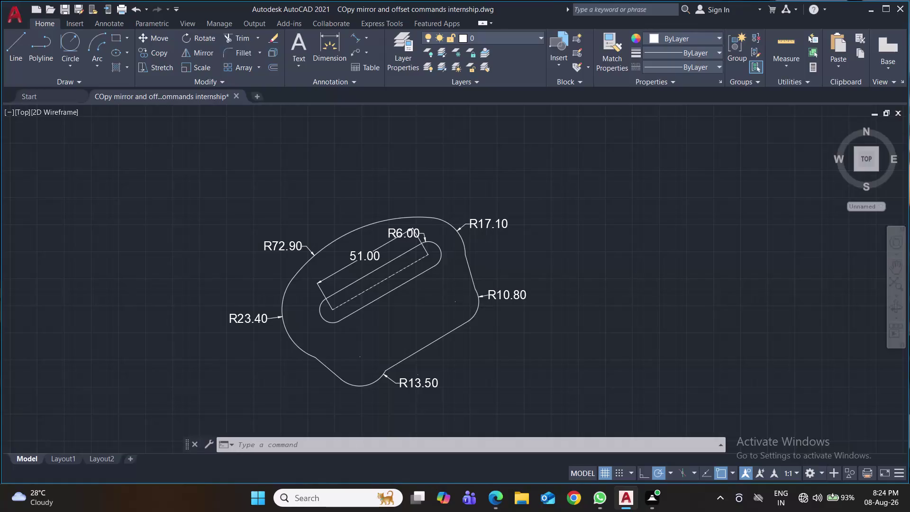
Survey the other practice drawings around the slotted plate.
scroll(down, 3)
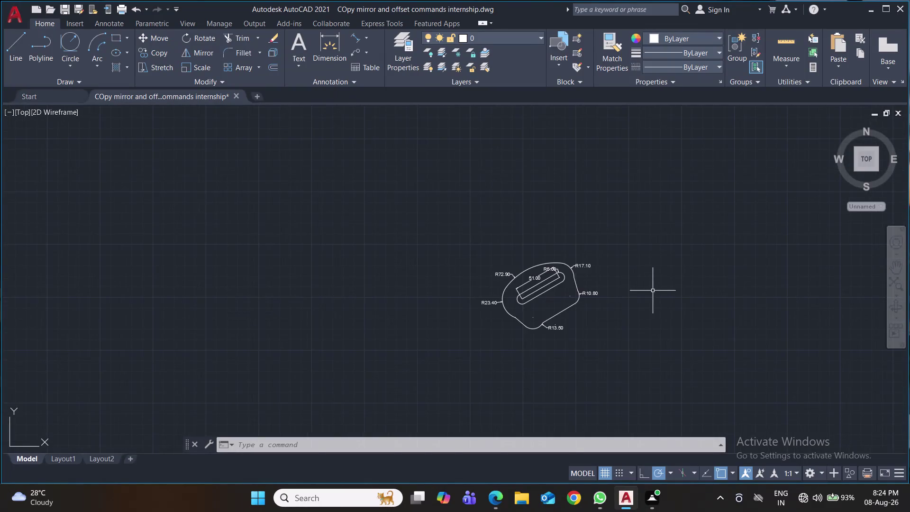
scroll(down, 3)
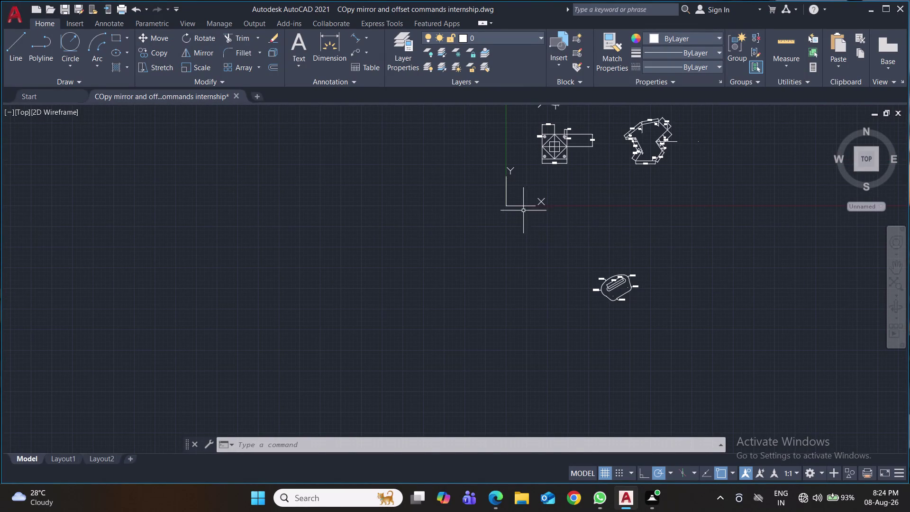
click(515, 206)
click(506, 208)
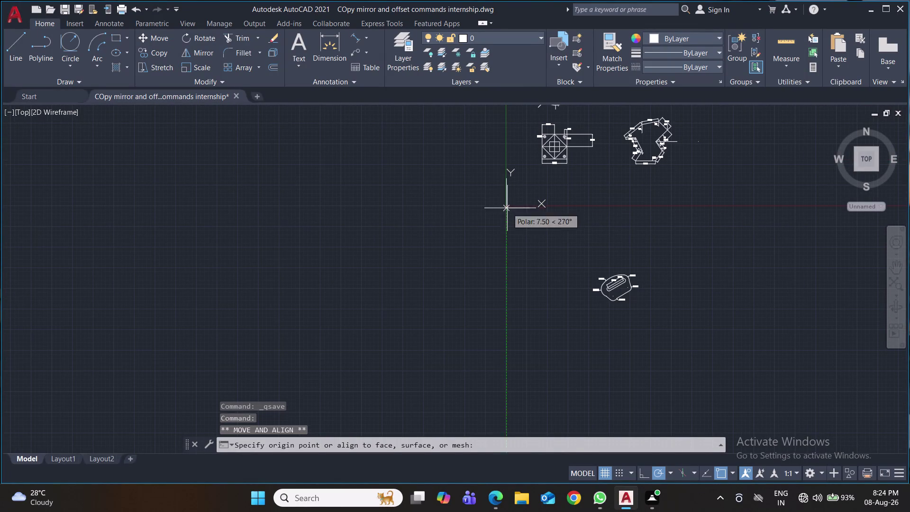
click(9, 449)
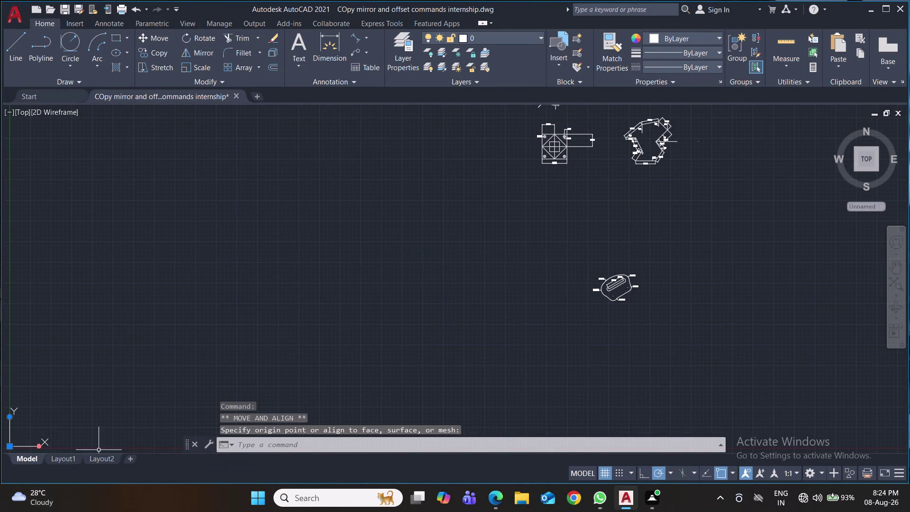
click(896, 282)
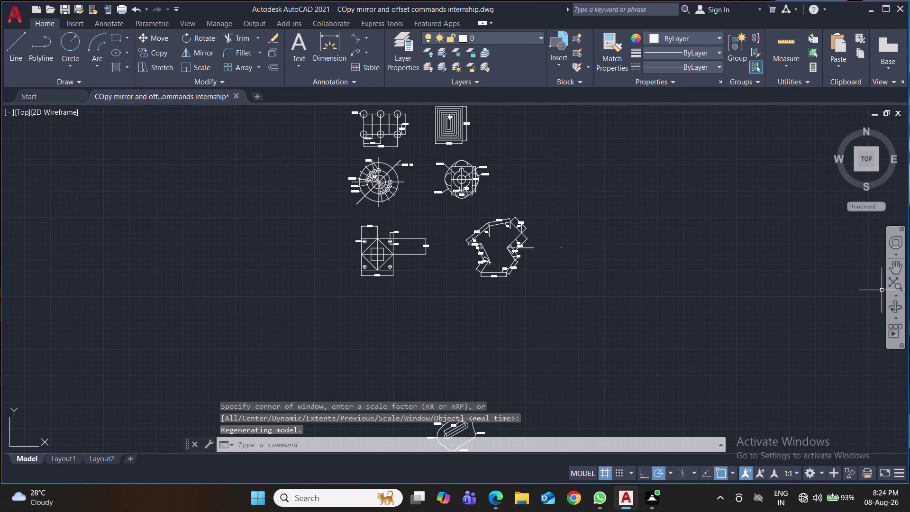
scroll(down, 3)
middle_drag(672, 327, 638, 313)
scroll(up, 3)
scroll(up, 3)
middle_drag(708, 308, 721, 242)
middle_drag(665, 335, 672, 277)
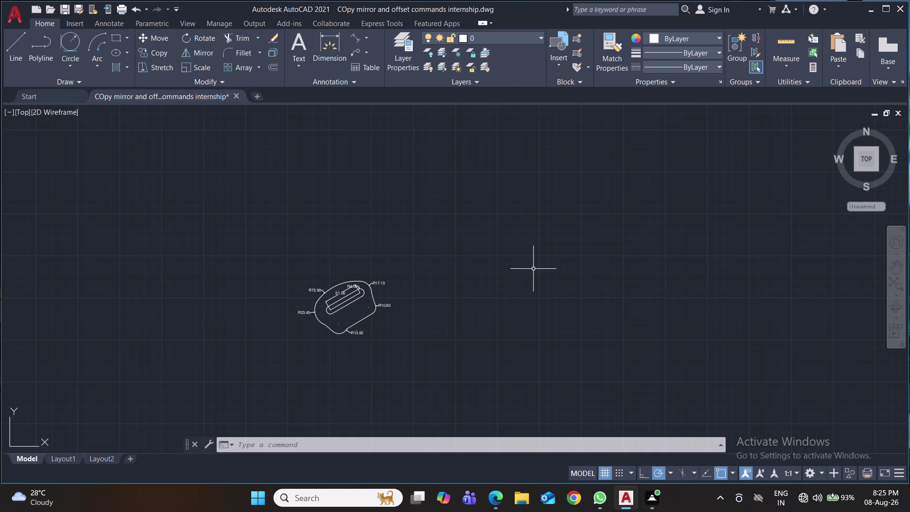
Window-select the slotted plate and move it below the square base plate drawing.
click(439, 257)
click(224, 365)
key(m)
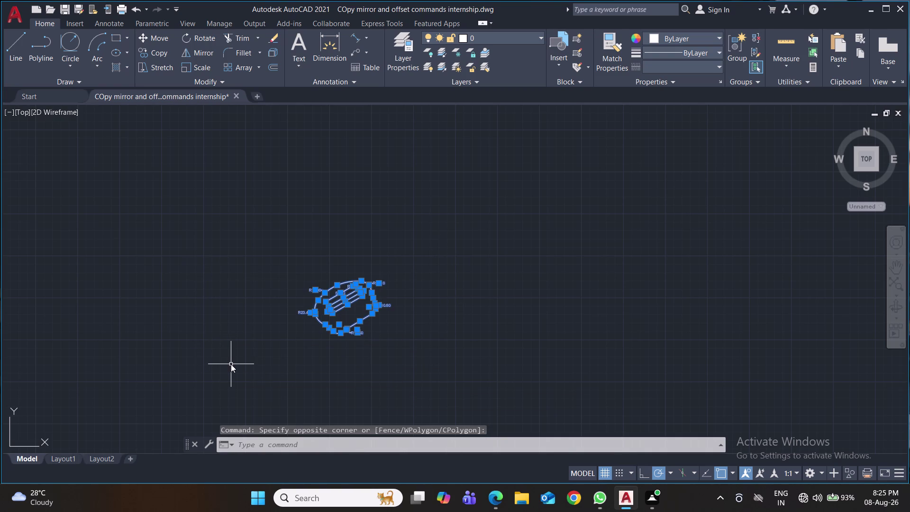
key(Return)
middle_drag(511, 343, 495, 448)
click(432, 403)
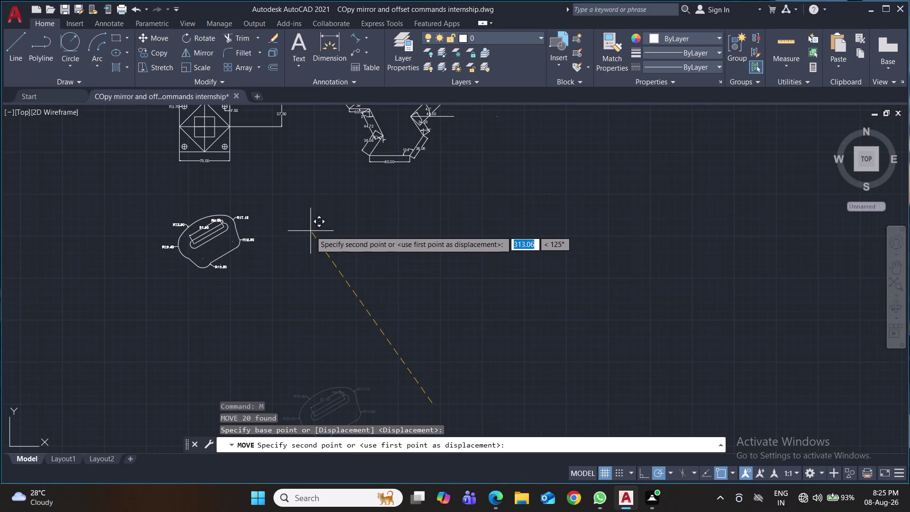
click(305, 213)
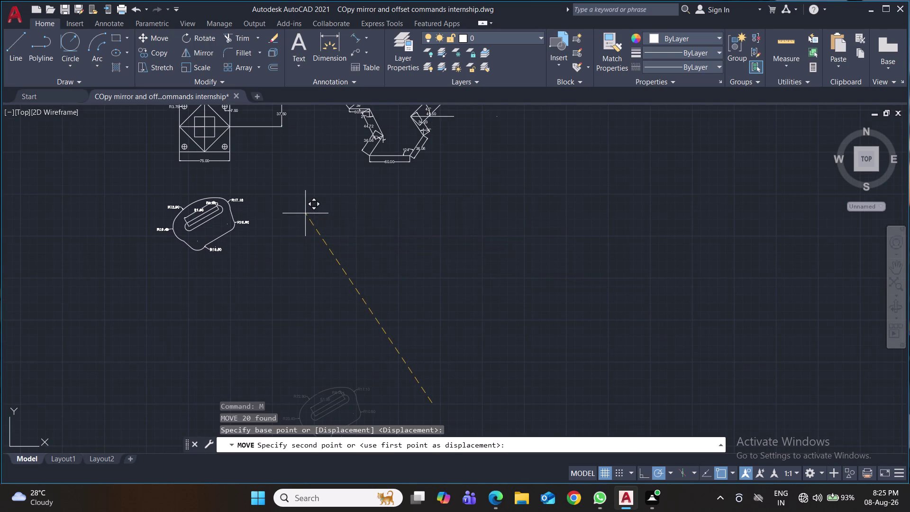
Frame the moved plate beside the other drawings to check its new position.
scroll(up, 3)
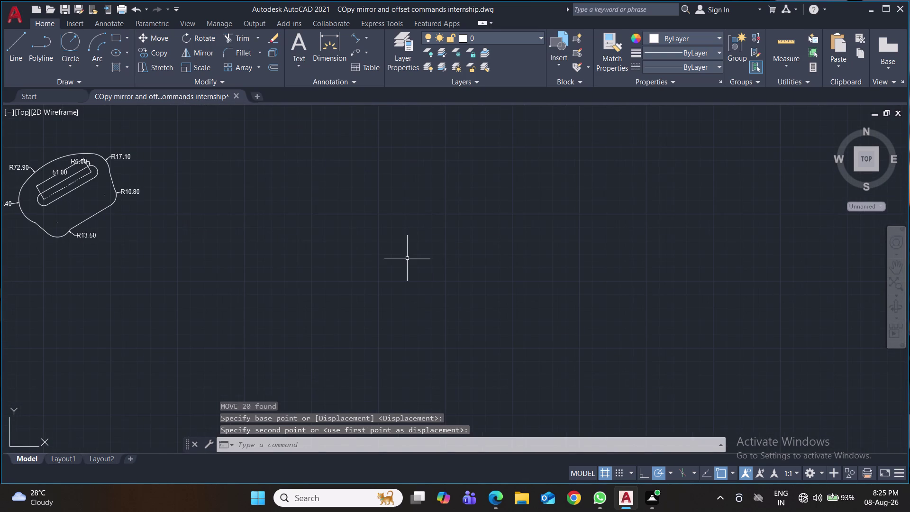
middle_drag(406, 258, 552, 382)
scroll(up, 3)
middle_drag(397, 300, 414, 301)
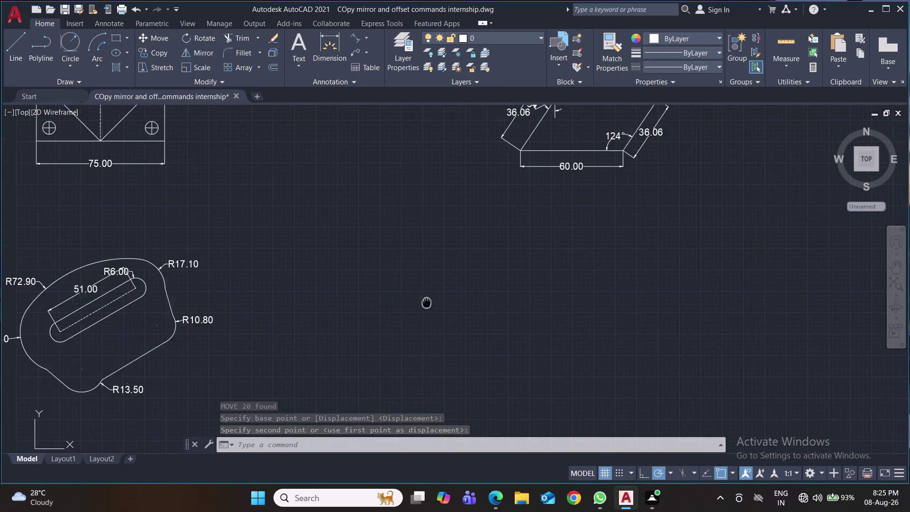
middle_drag(413, 300, 465, 307)
scroll(down, 3)
middle_drag(609, 342, 520, 321)
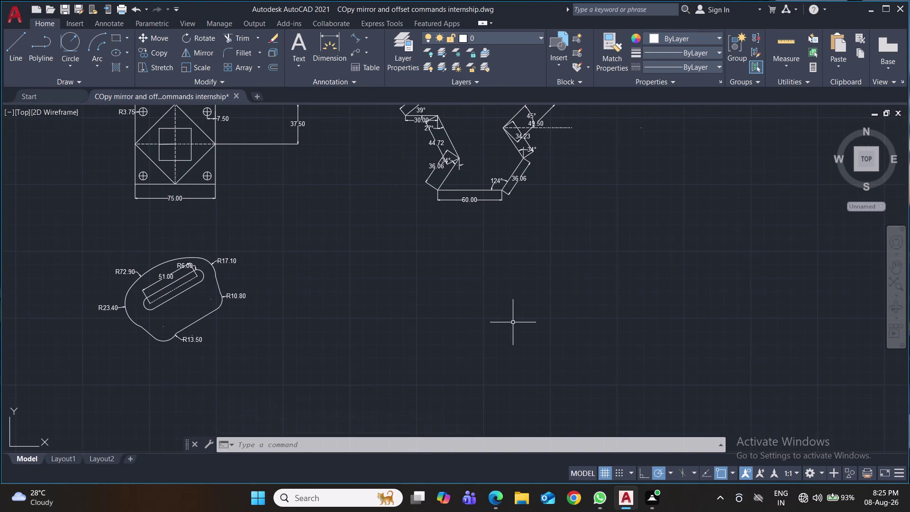
middle_drag(511, 322, 499, 312)
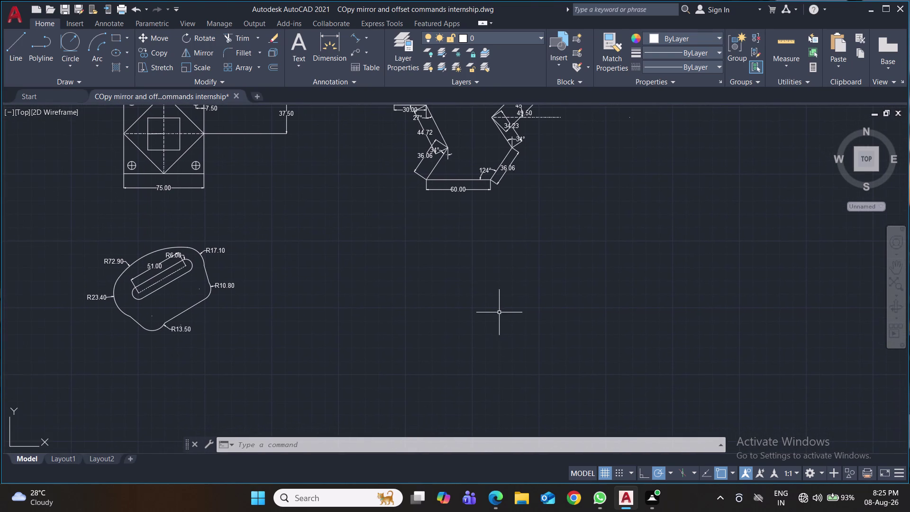
middle_drag(518, 338, 487, 323)
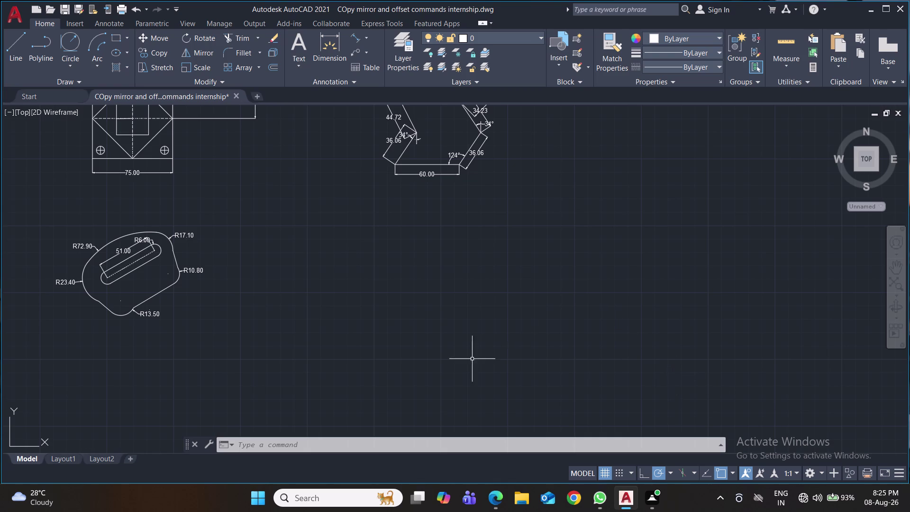
Save, then start a line square in empty space with a 16-unit first side.
key(ctrl+s)
key(l)
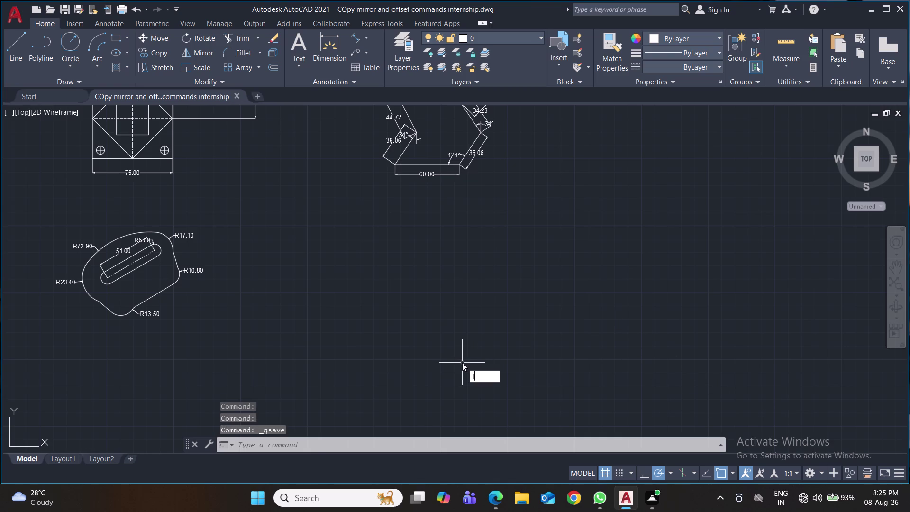
key(Return)
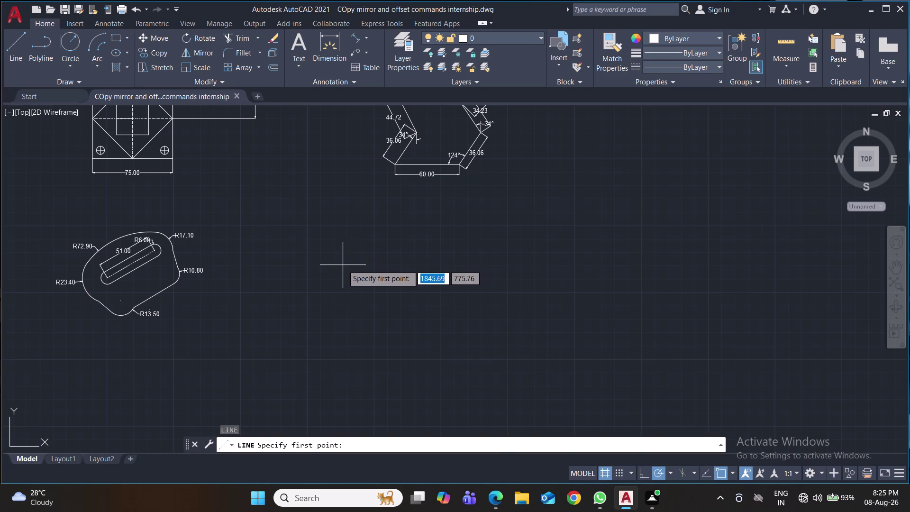
click(371, 289)
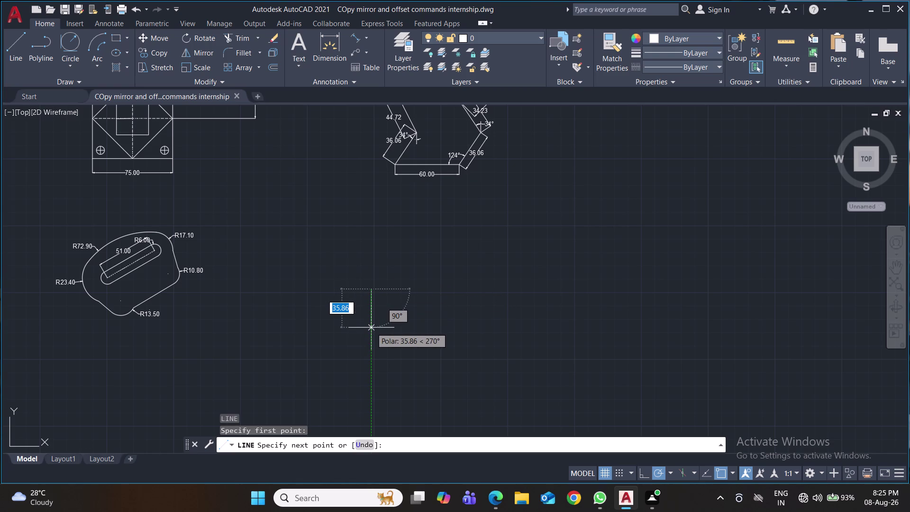
text(16)
key(Return)
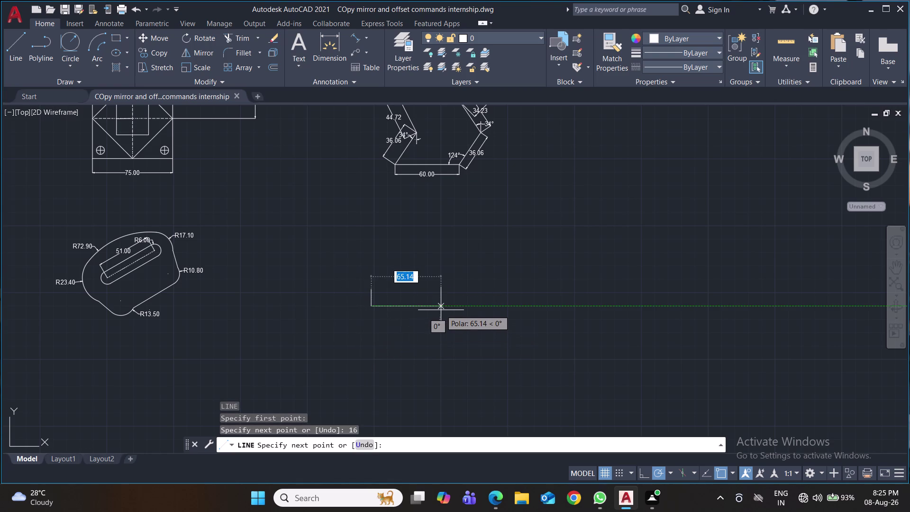
Draw three more 16-unit line segments of the outline.
text(16)
key(Return)
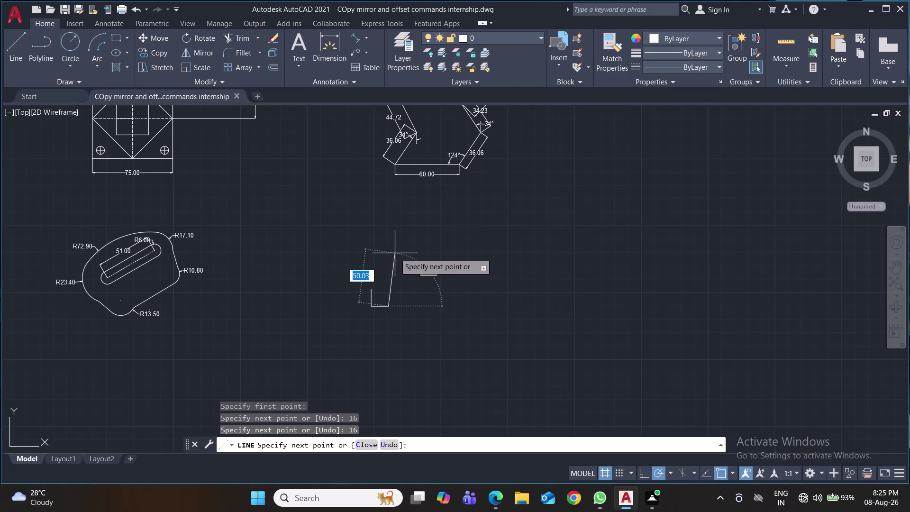
text(16)
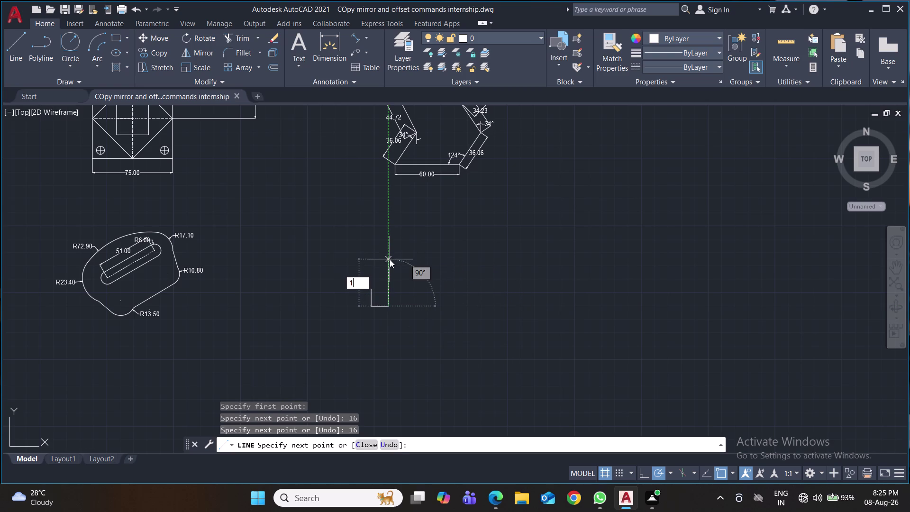
key(Return)
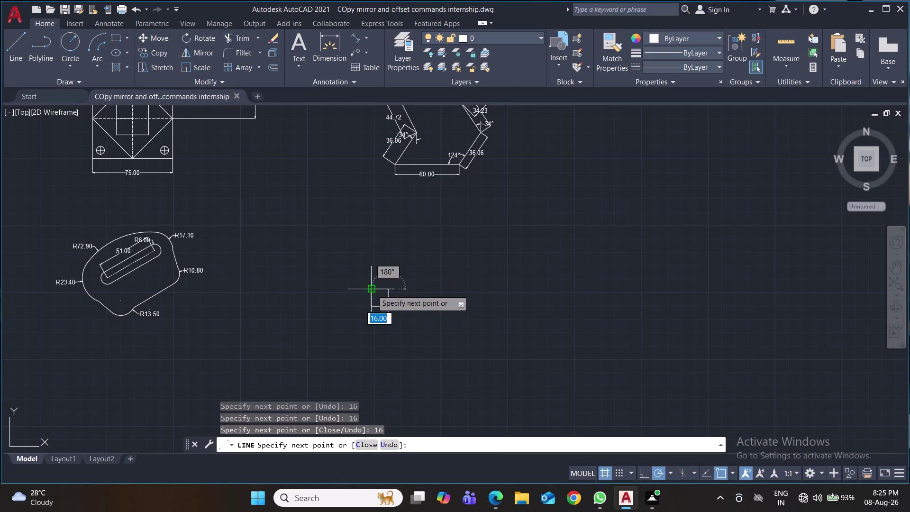
text(16)
key(Return)
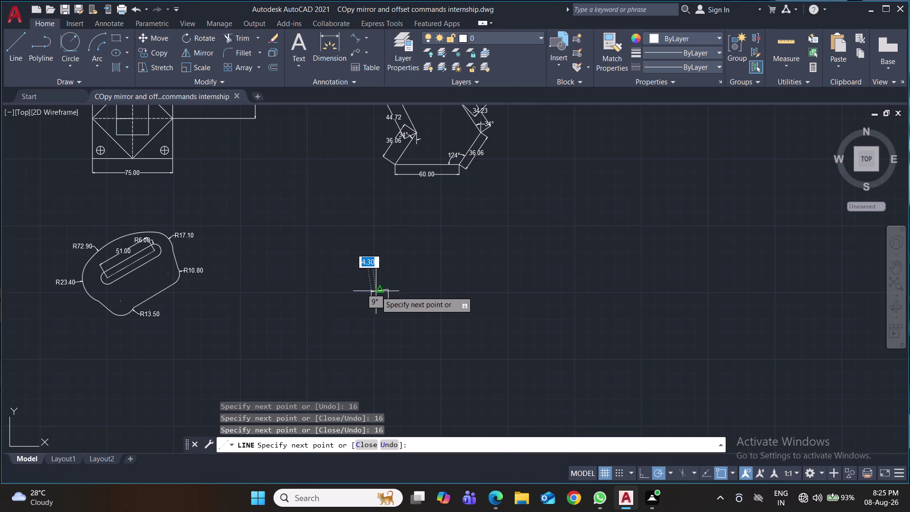
Undo the partly drawn line outline and start the REC rectangle command.
key(ctrl+s)
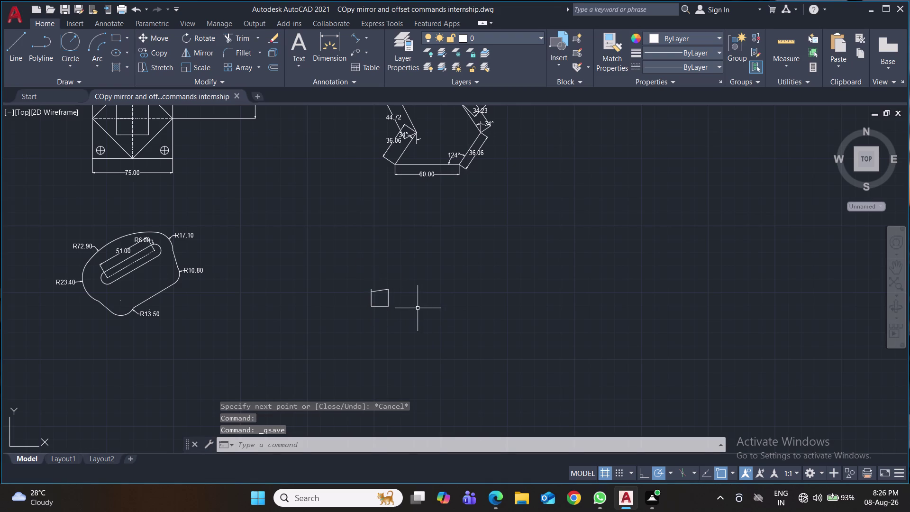
key(ctrl+z)
key(ctrl+z)
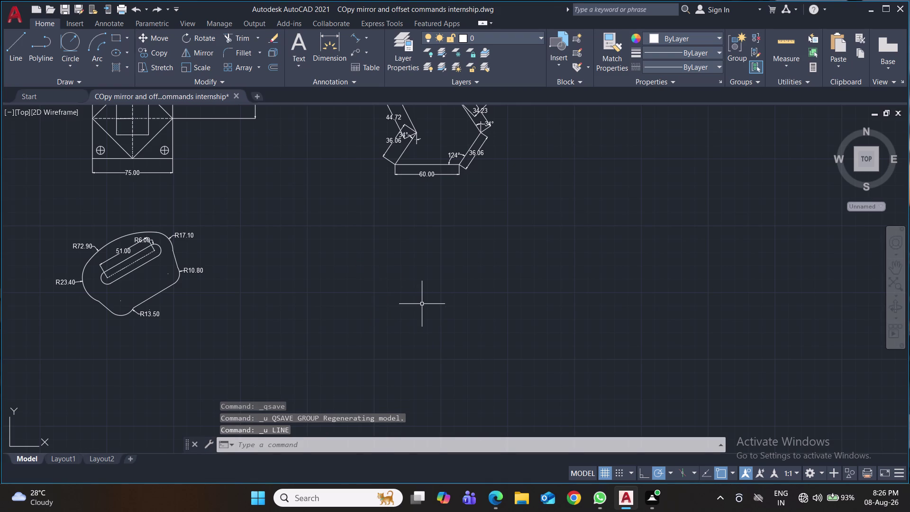
text(rec)
key(Return)
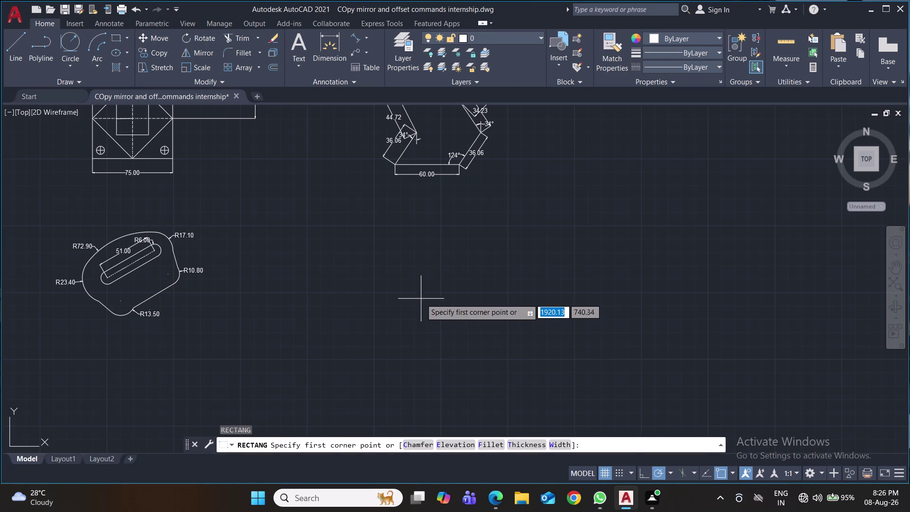
Pick a rectangle corner, enter 16 by 16 dimensions, then cancel and save.
click(363, 266)
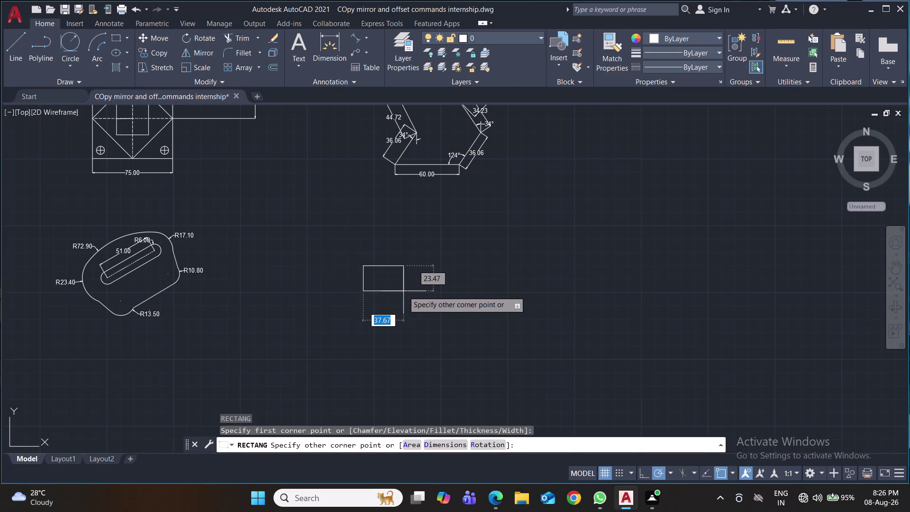
key(d)
key(Return)
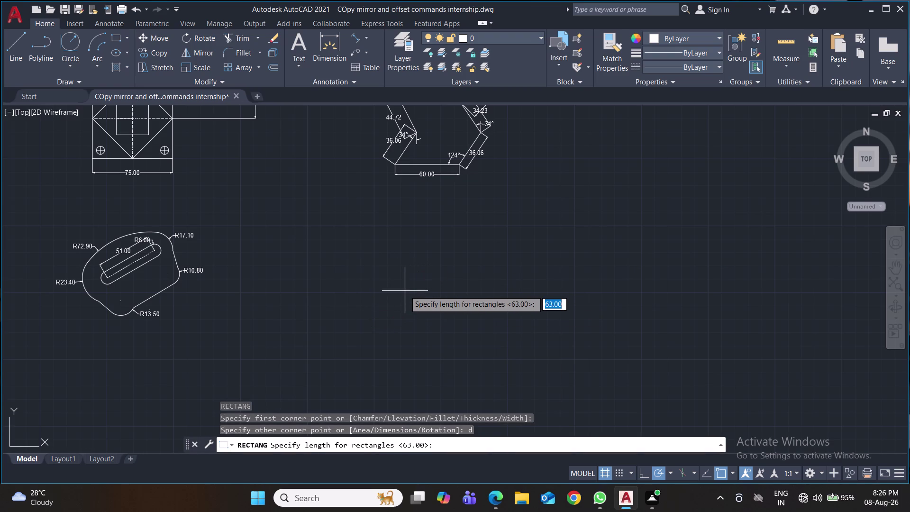
key(1)
key(6)
key(Return)
text(16)
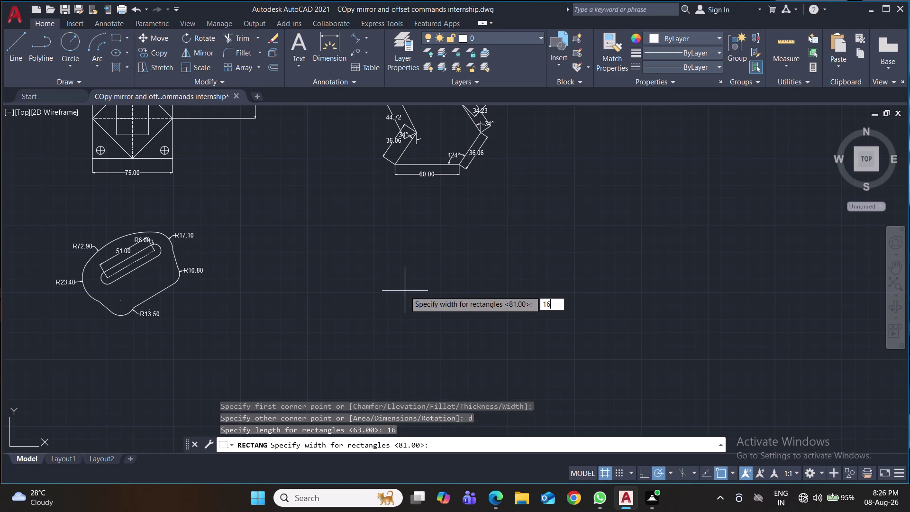
key(Return)
key(ctrl+s)
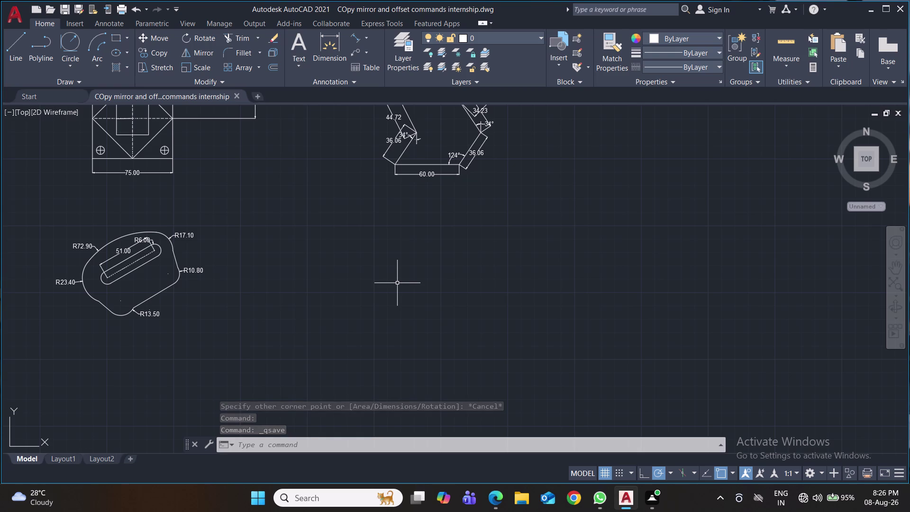
Turn polar tracking off and restart the REC rectangle command.
key(ctrl+u)
key(ctrl+u)
key(ctrl+u)
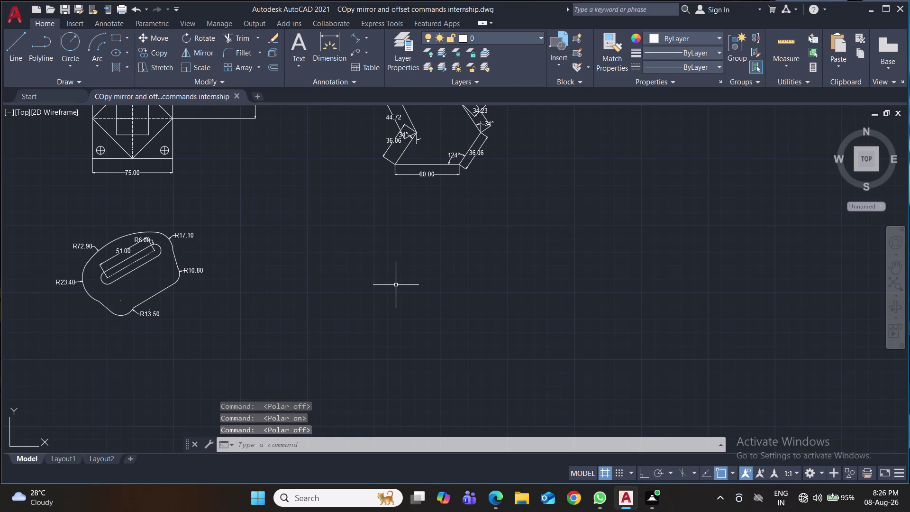
key(r)
key(e)
key(c)
key(Return)
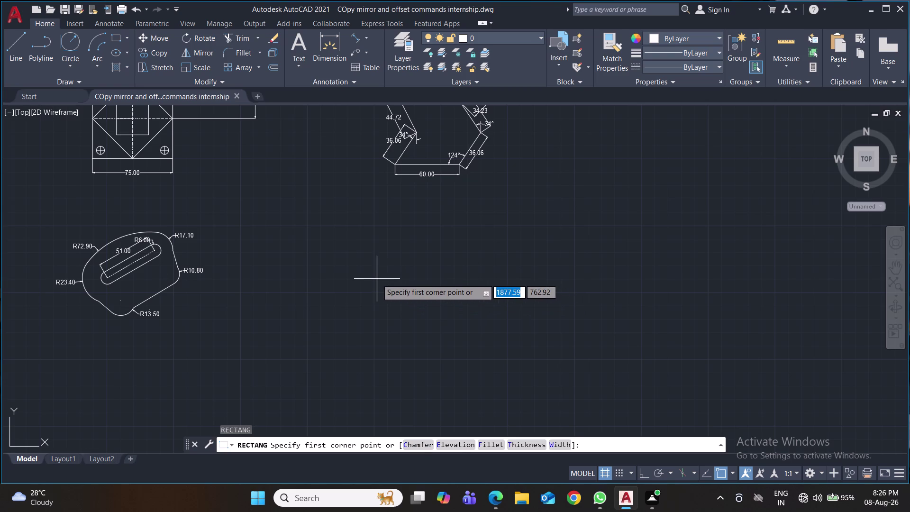
Draw a 16 by 16 rectangle with its corner right of the slotted plate.
click(377, 282)
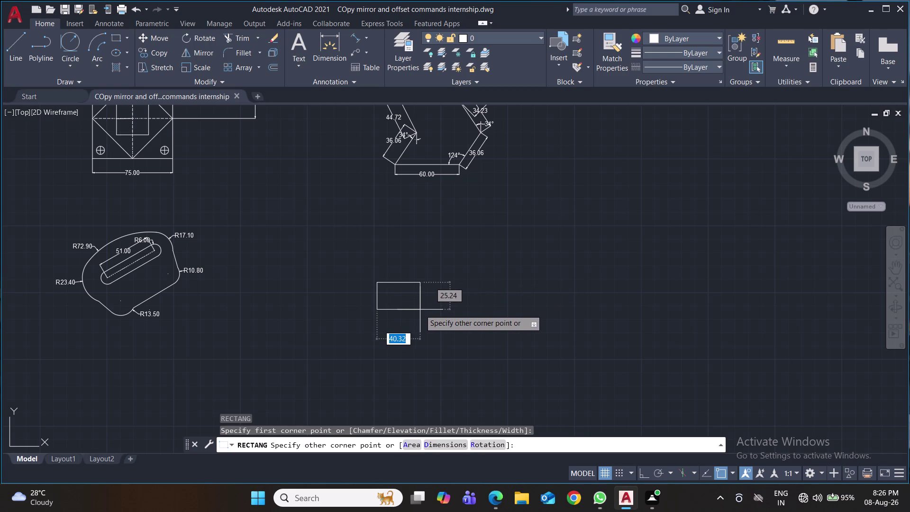
key(d)
key(Return)
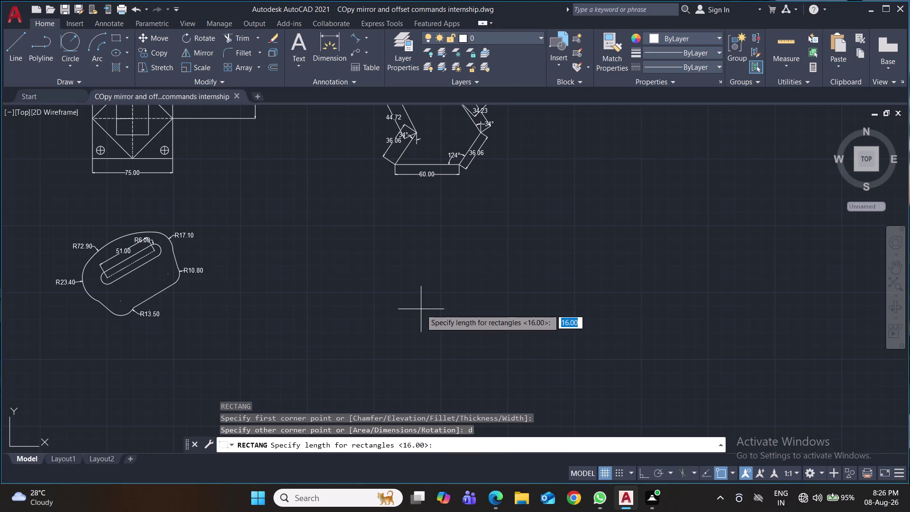
text(16)
key(Return)
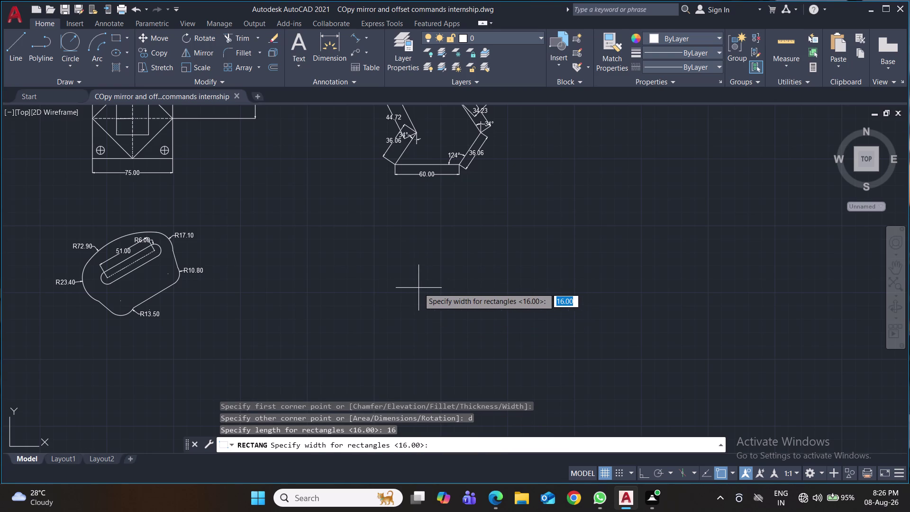
text(16)
key(Return)
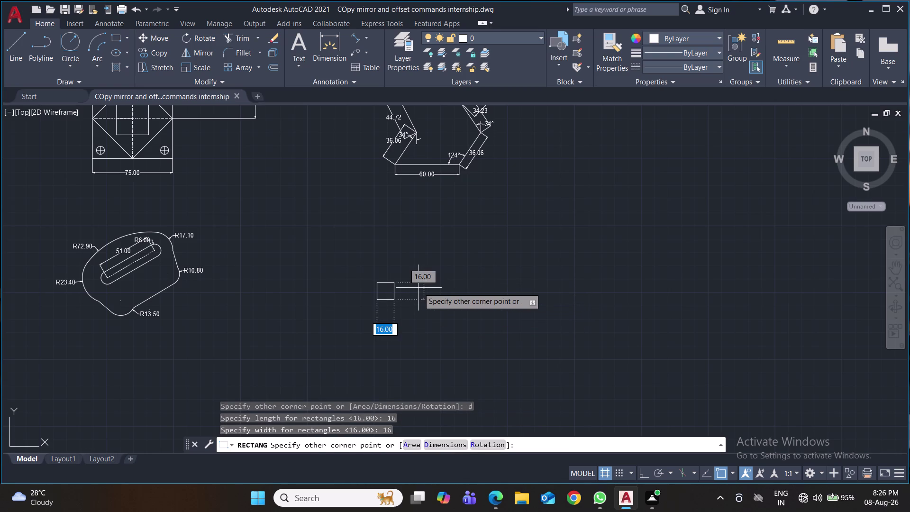
click(418, 288)
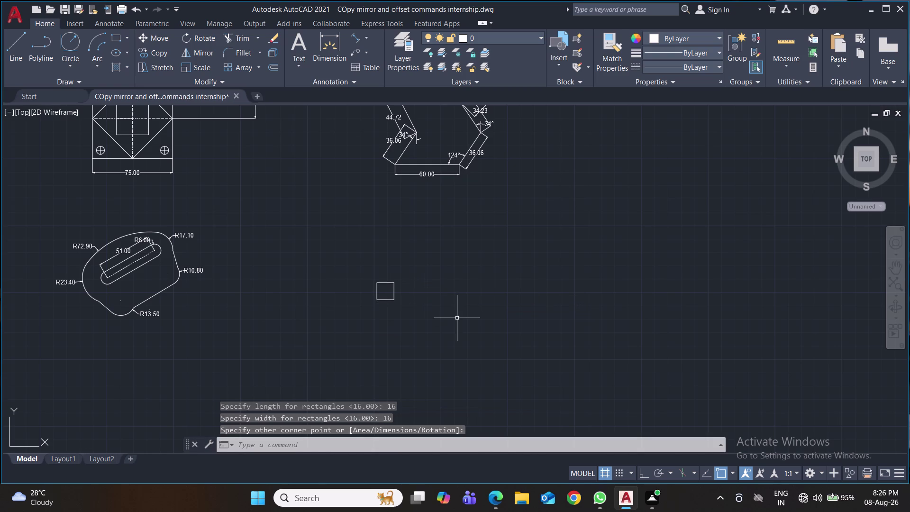
Save the drawing and zoom in on the new square.
key(ctrl+s)
scroll(up, 3)
scroll(up, 3)
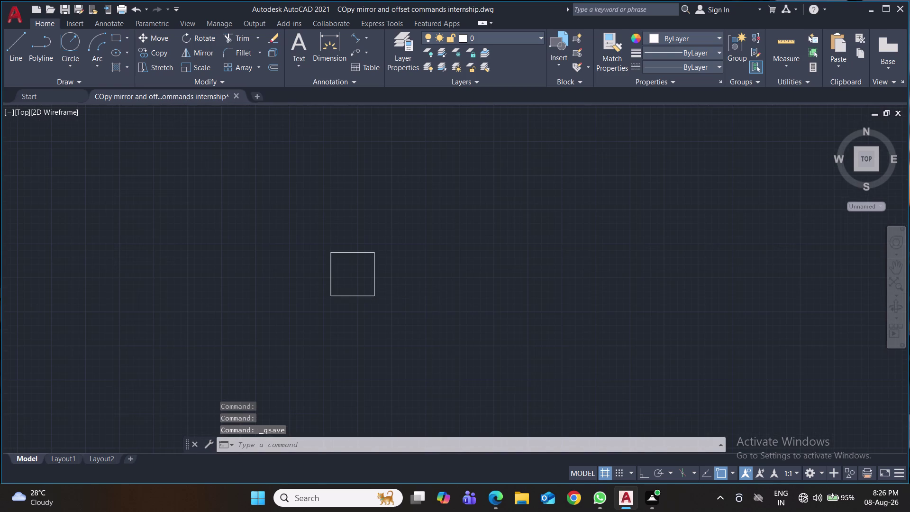
middle_drag(394, 300, 430, 325)
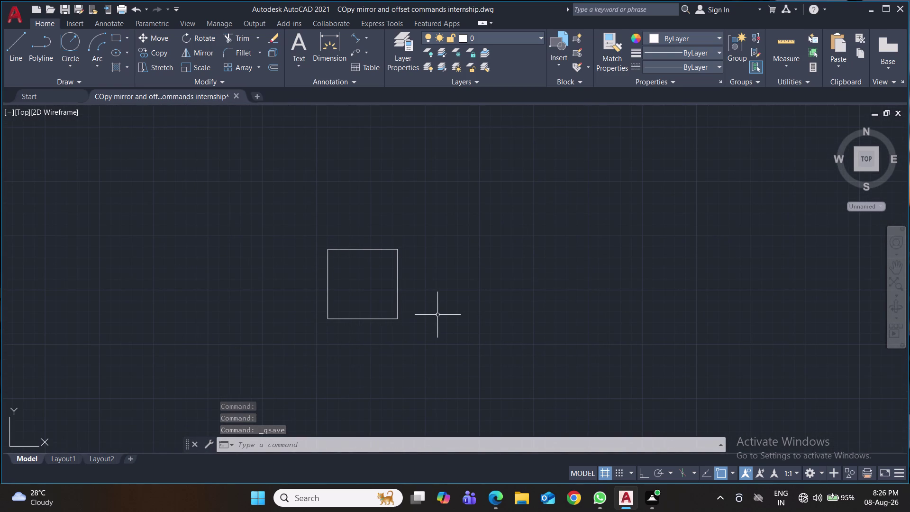